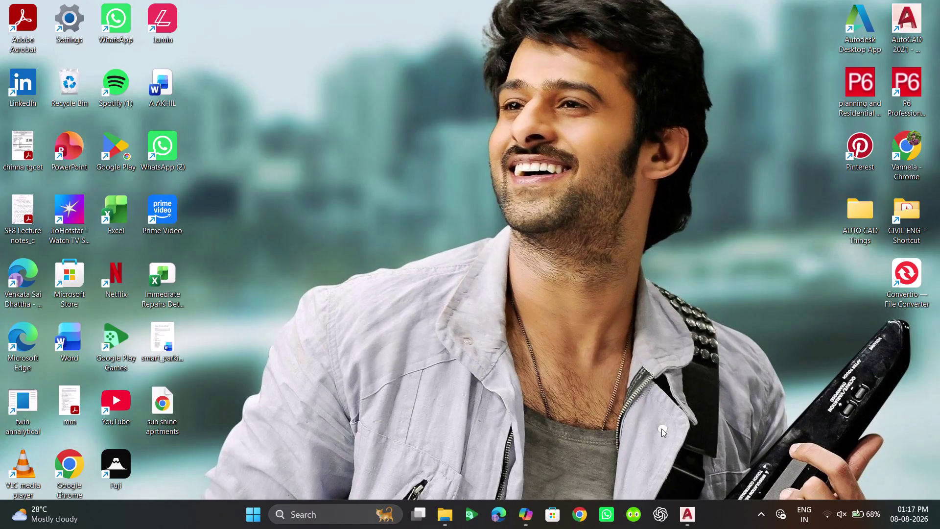
Restore and maximize the AutoCAD window, then pan out to the whole colored elevation.
click(694, 522)
click(671, 467)
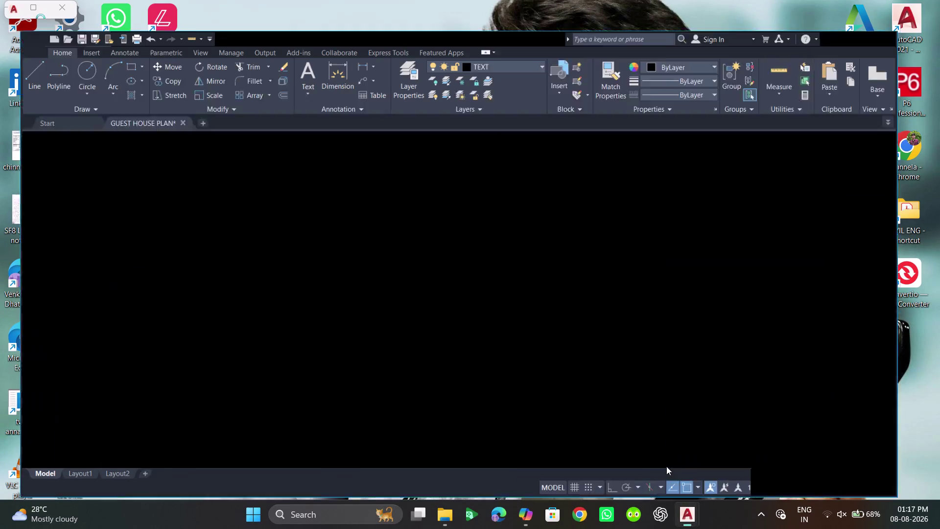
scroll(up, 3)
scroll(up, 3)
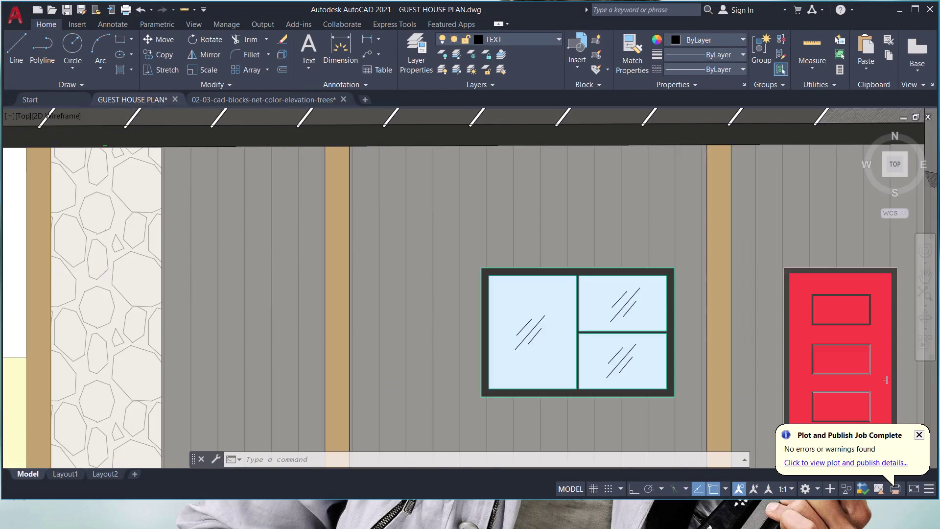
click(104, 266)
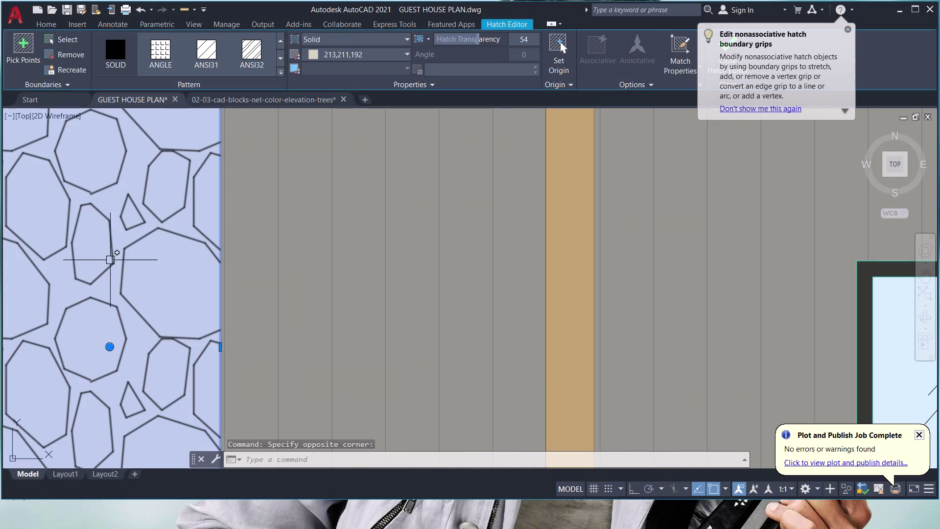
key(Escape)
scroll(down, 3)
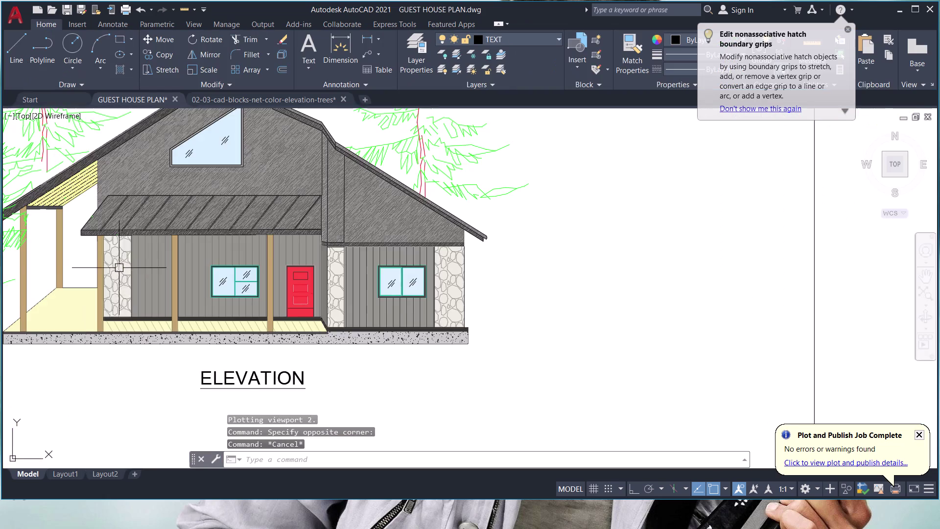
middle_drag(121, 269, 411, 351)
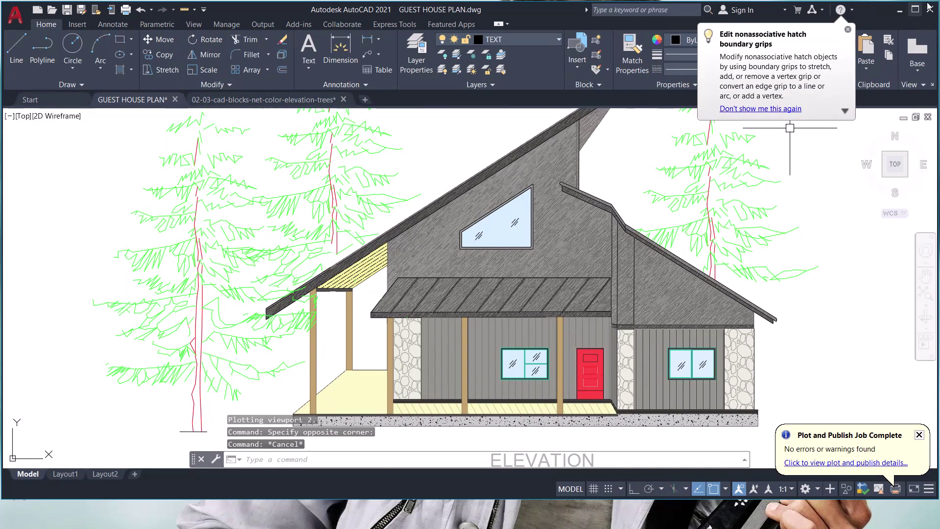
click(914, 5)
scroll(down, 3)
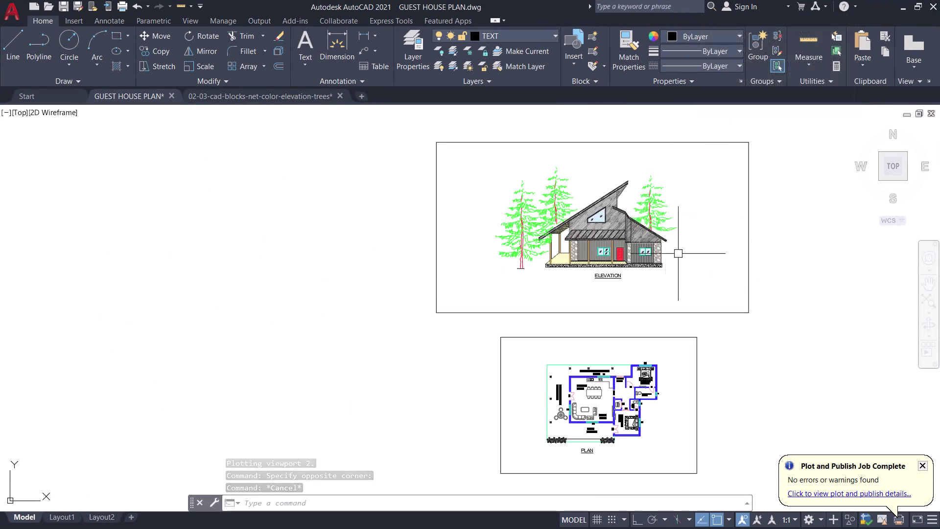
Save the GUEST HOUSE PLAN drawing with both sheets in view.
middle_drag(679, 267, 569, 258)
key(ctrl+s)
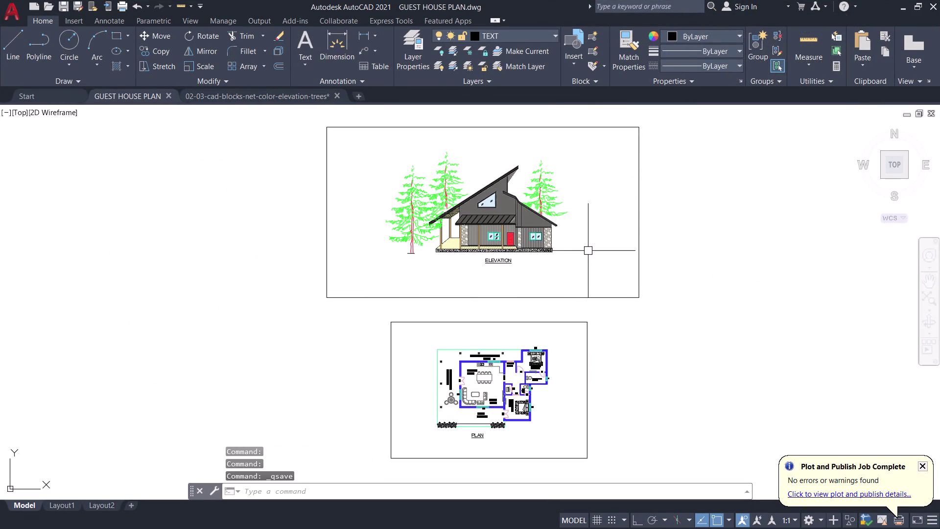
scroll(down, 3)
scroll(down, 3)
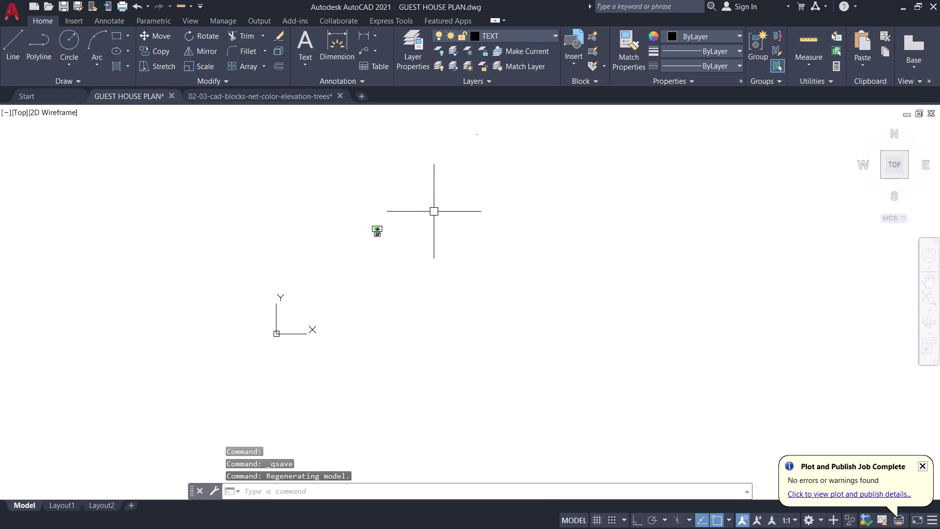
scroll(up, 3)
scroll(up, 3)
middle_drag(459, 318, 459, 317)
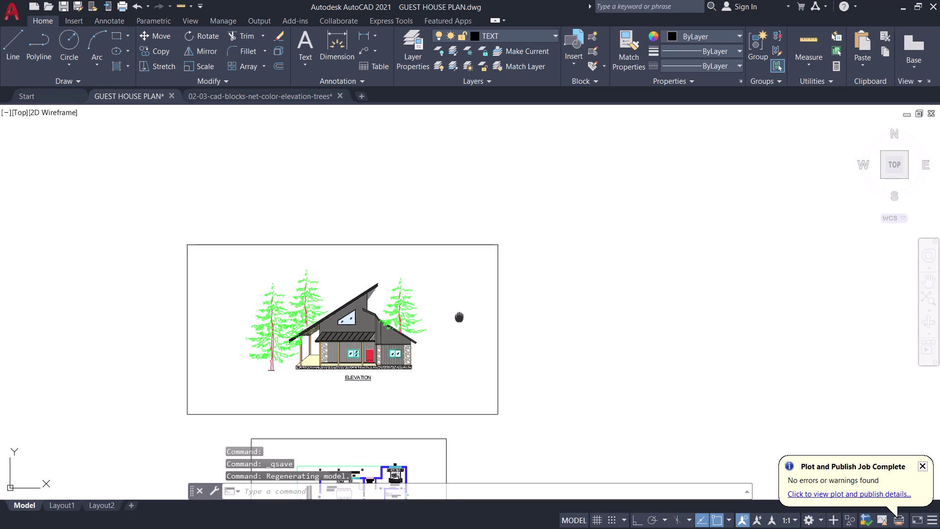
middle_drag(459, 316, 470, 265)
Try to fit the entire drawing in view with double middle-clicks.
middle_click(443, 276)
middle_click(444, 275)
middle_click(445, 275)
middle_click(445, 275)
scroll(down, 3)
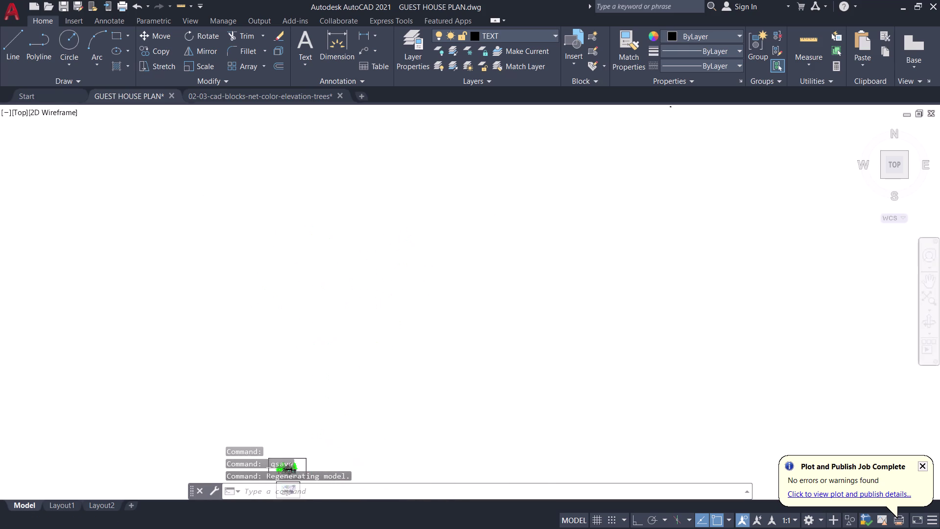
middle_click(447, 266)
middle_click(447, 265)
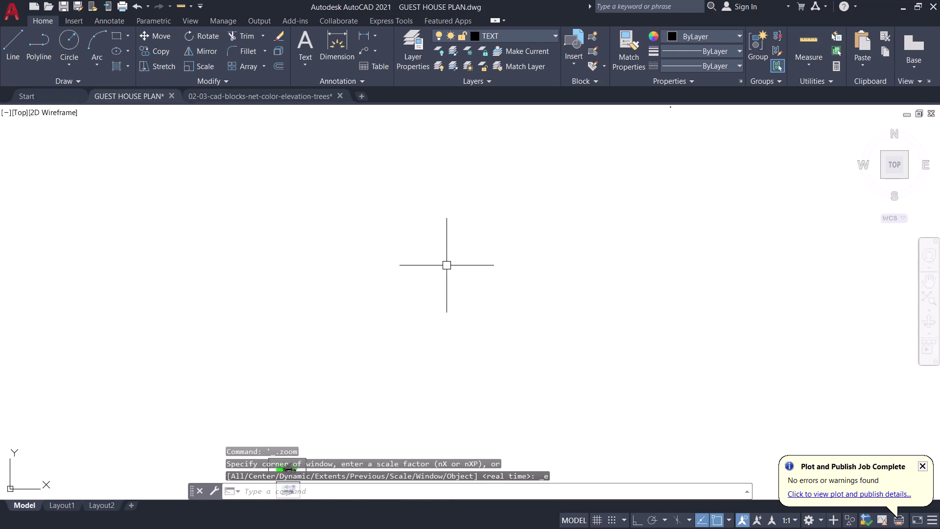
middle_click(446, 266)
middle_click(447, 265)
middle_click(446, 266)
middle_click(446, 264)
scroll(down, 3)
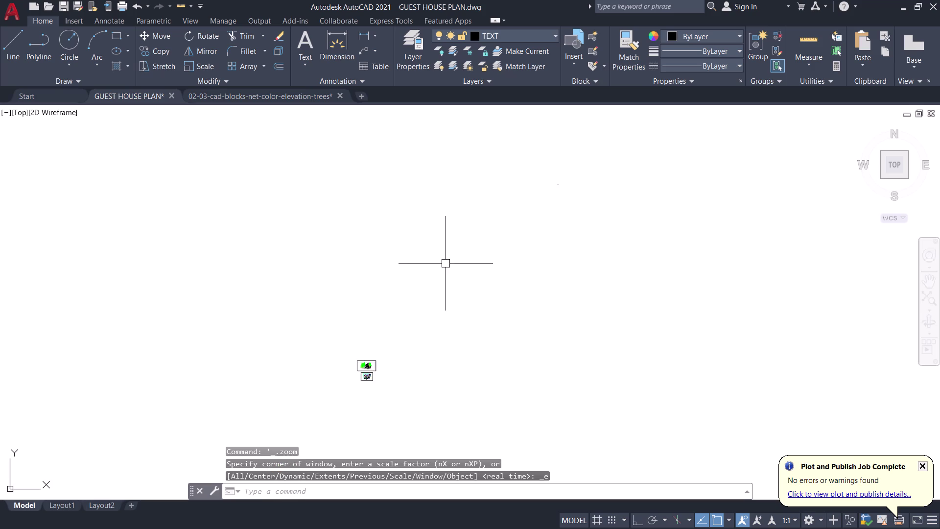
scroll(down, 3)
middle_click(425, 289)
middle_click(425, 288)
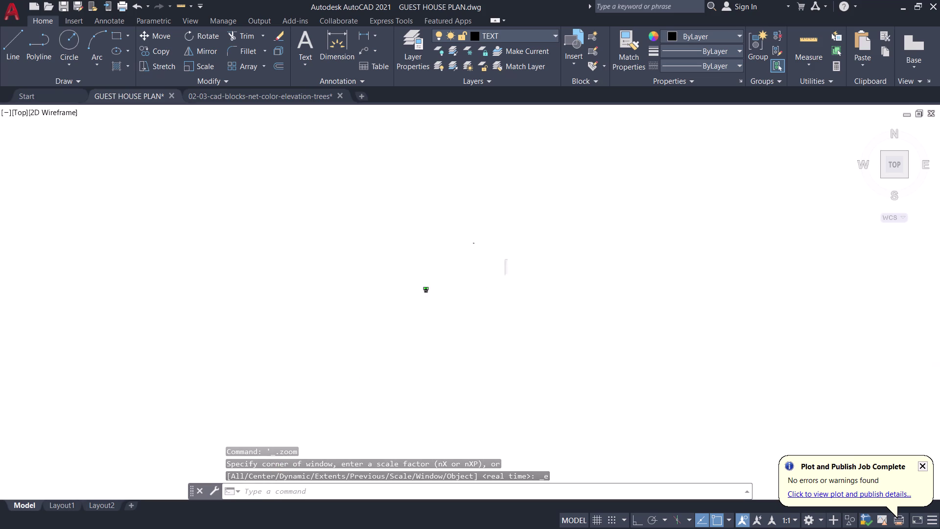
middle_drag(426, 289, 527, 192)
middle_drag(521, 263, 534, 240)
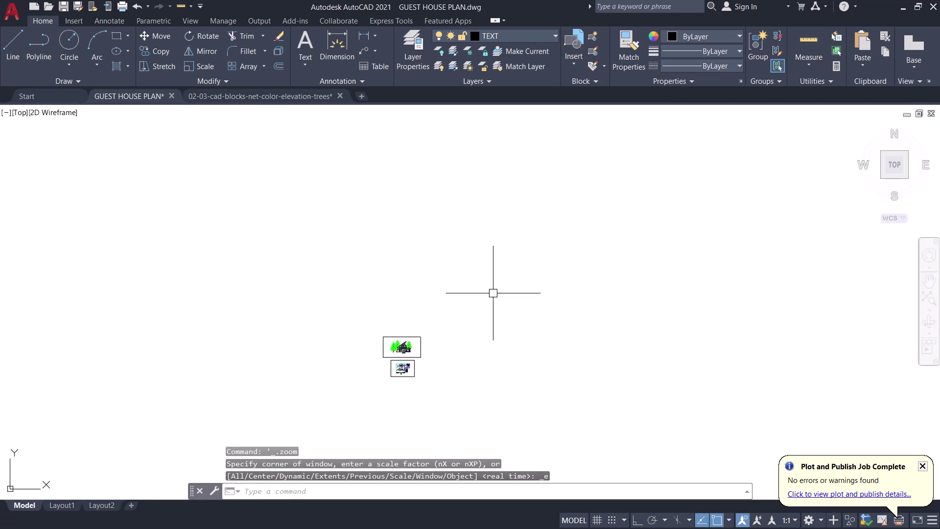
scroll(up, 3)
middle_click(415, 332)
middle_click(415, 332)
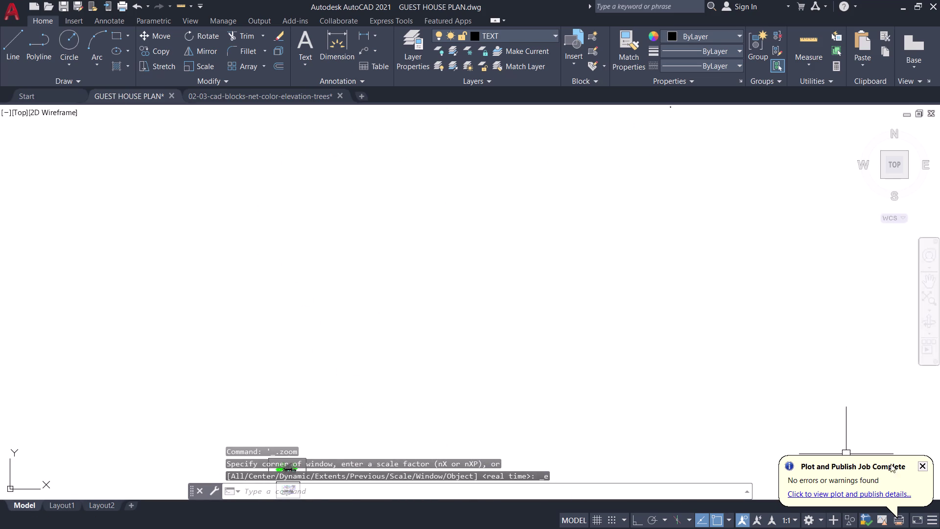
Zoom extents from the navigation bar and pan the sheets back into view.
click(924, 459)
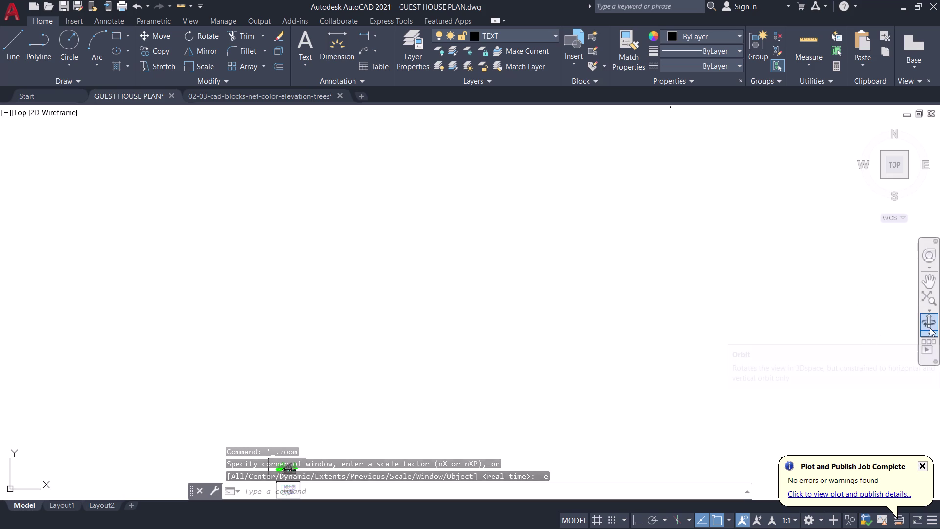
click(930, 302)
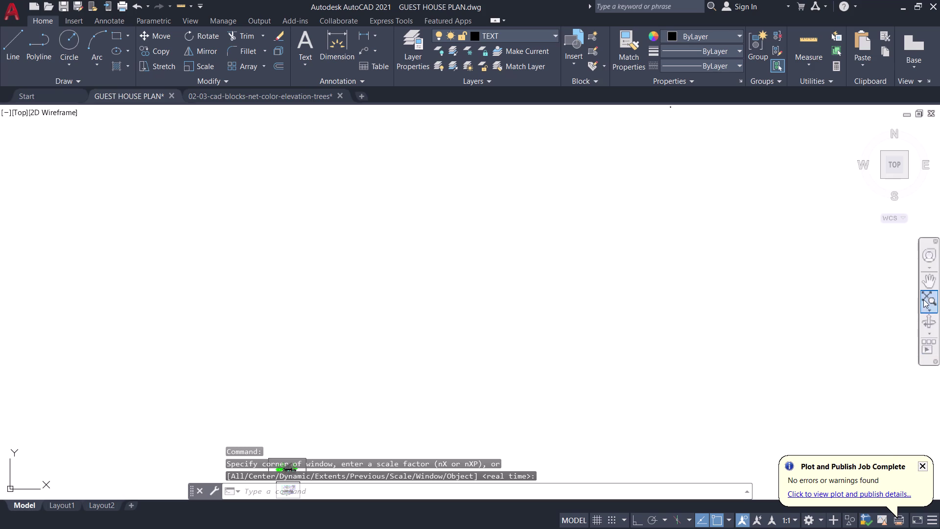
click(923, 463)
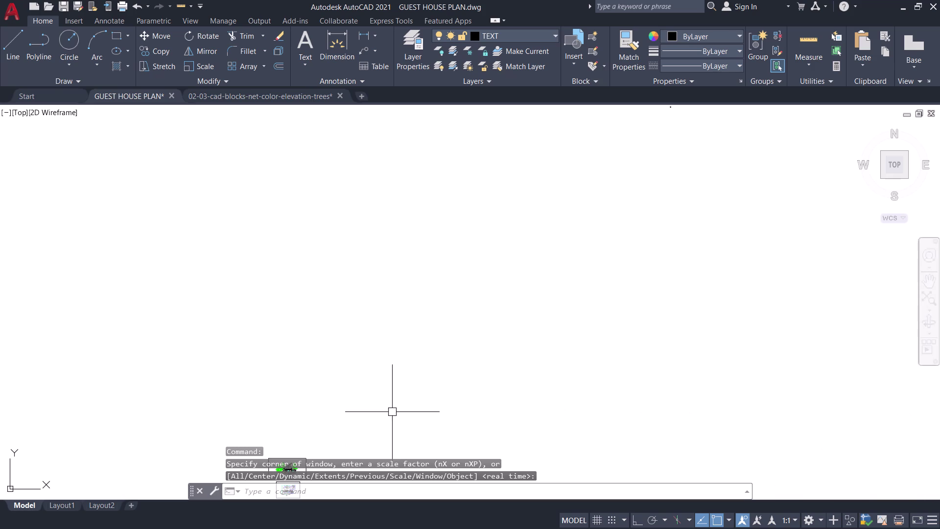
middle_drag(392, 412, 498, 269)
scroll(up, 3)
middle_drag(608, 226, 479, 322)
click(933, 302)
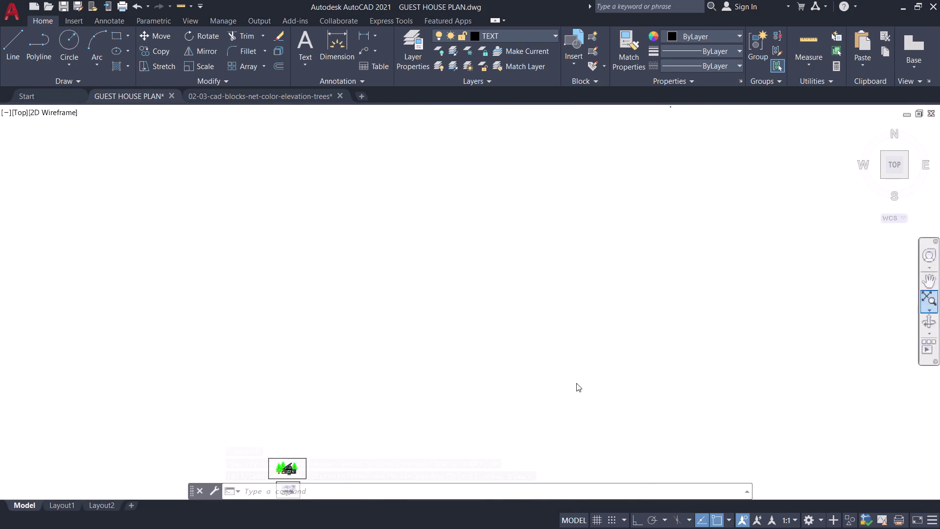
Pan back to the colored elevation with trees and save again.
middle_drag(427, 423, 603, 214)
scroll(up, 3)
middle_drag(483, 248, 457, 403)
scroll(up, 3)
middle_drag(435, 247, 441, 315)
scroll(down, 3)
middle_drag(433, 299, 420, 351)
scroll(up, 3)
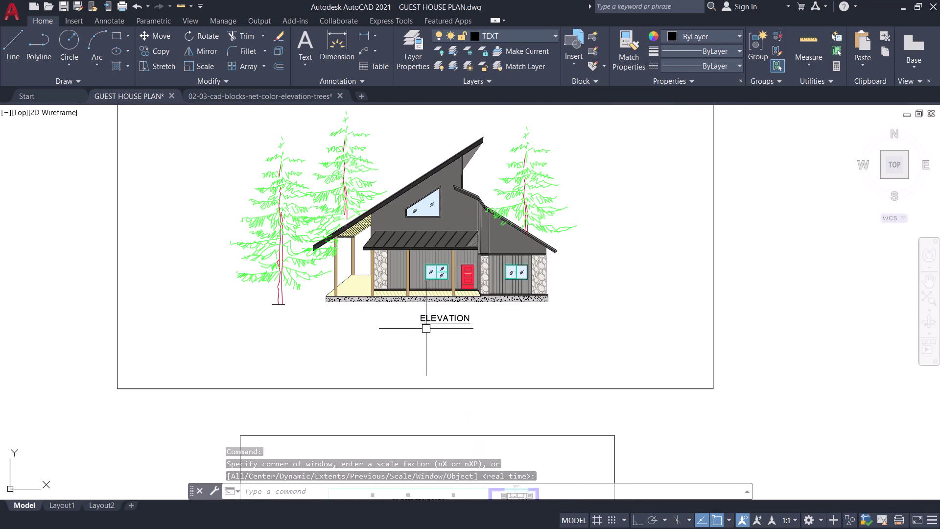
key(ctrl+s)
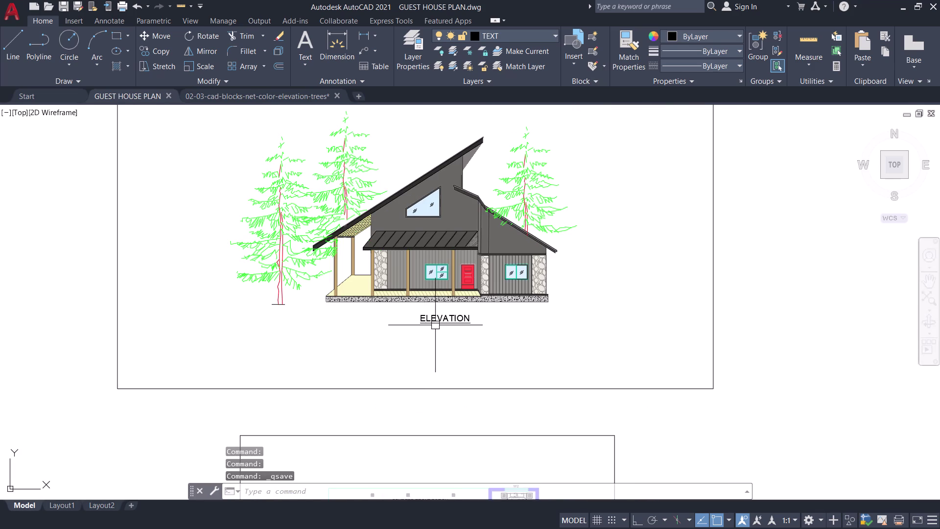
key(ctrl+s)
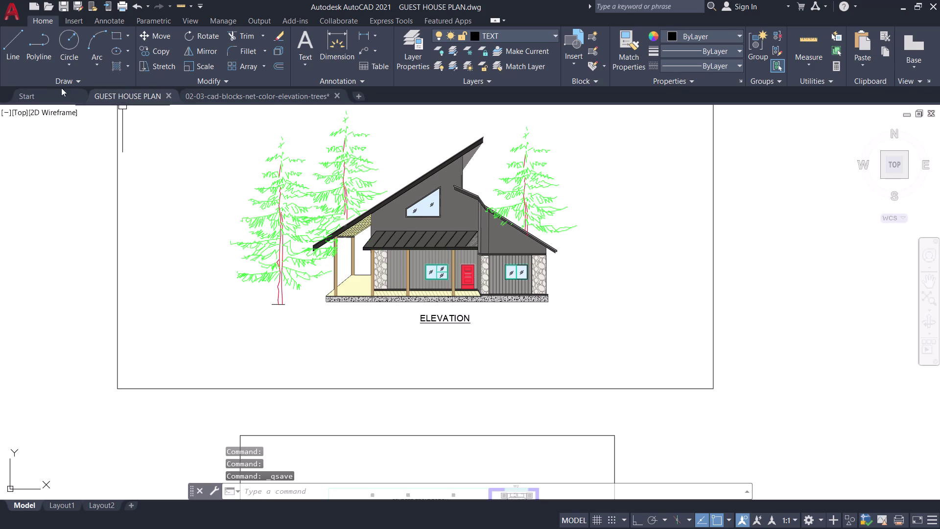
click(337, 95)
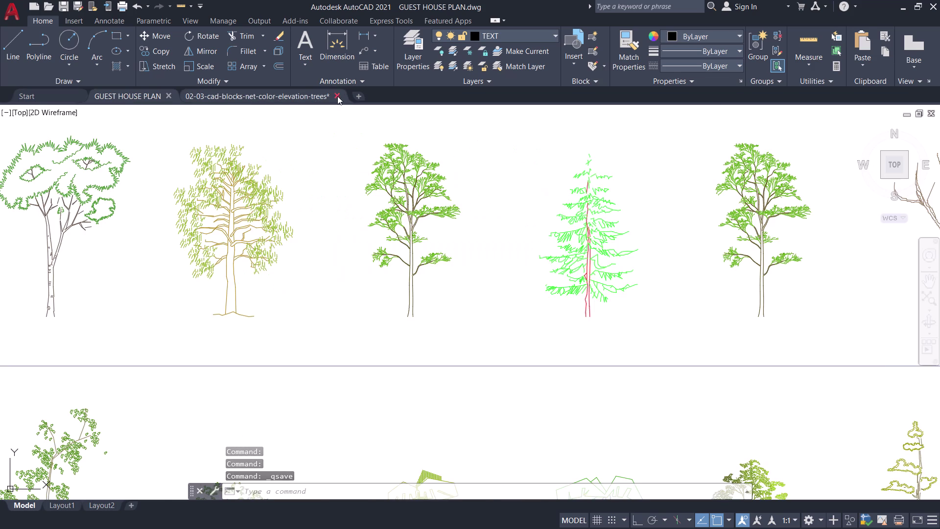
click(504, 301)
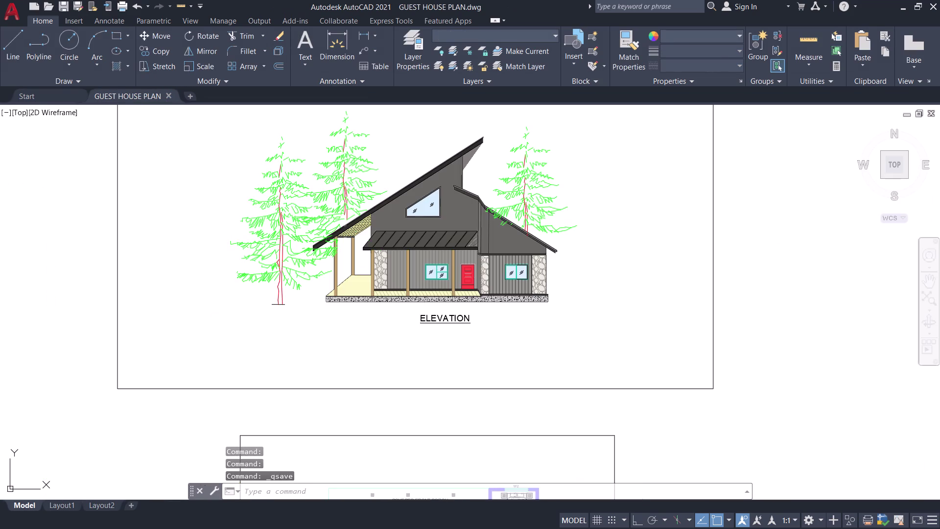
click(59, 99)
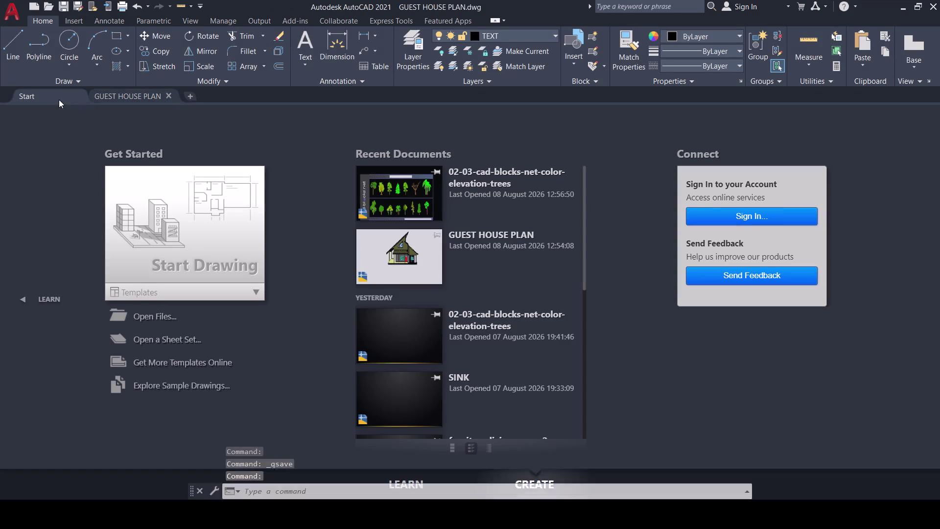
scroll(down, 3)
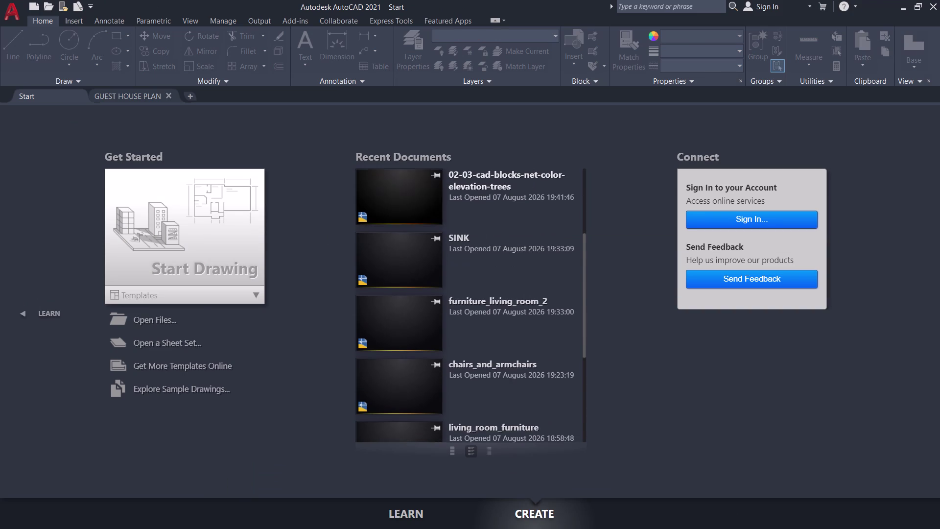
scroll(down, 3)
click(207, 297)
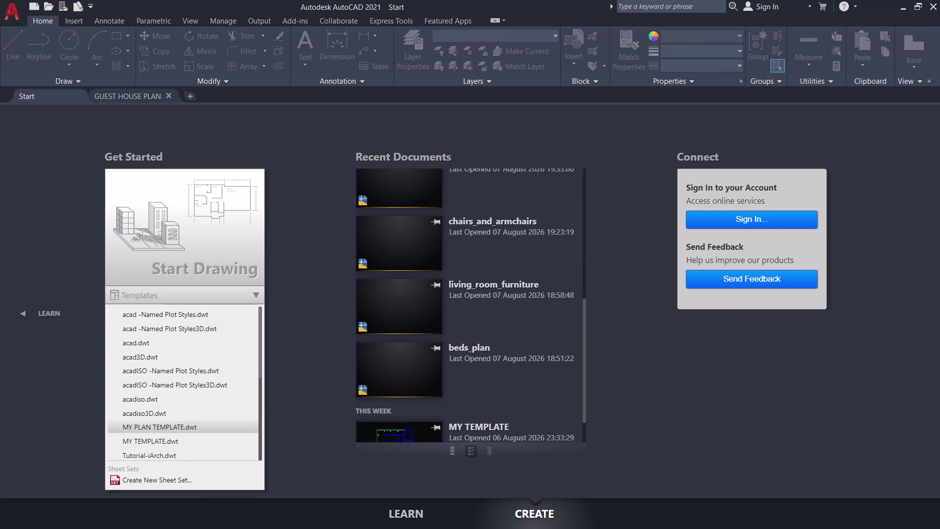
click(303, 375)
scroll(down, 3)
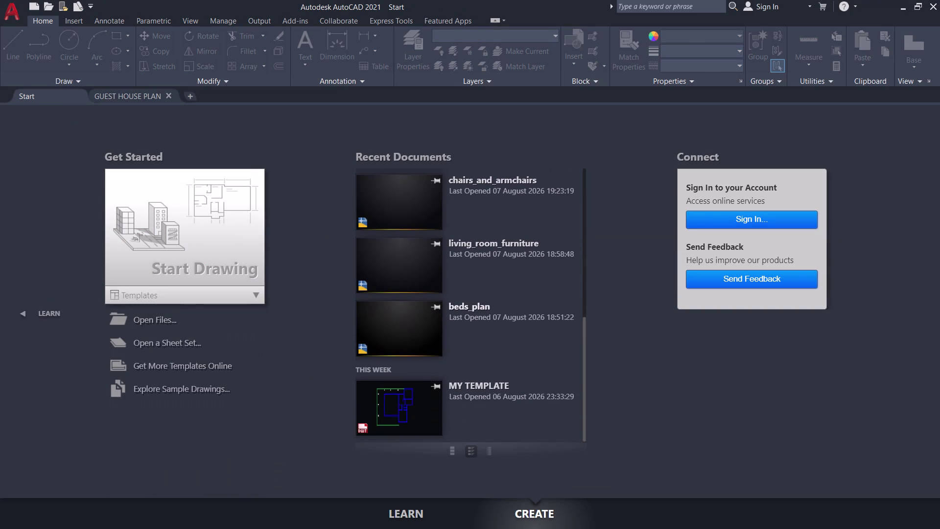
scroll(down, 3)
scroll(up, 3)
scroll(down, 3)
scroll(up, 3)
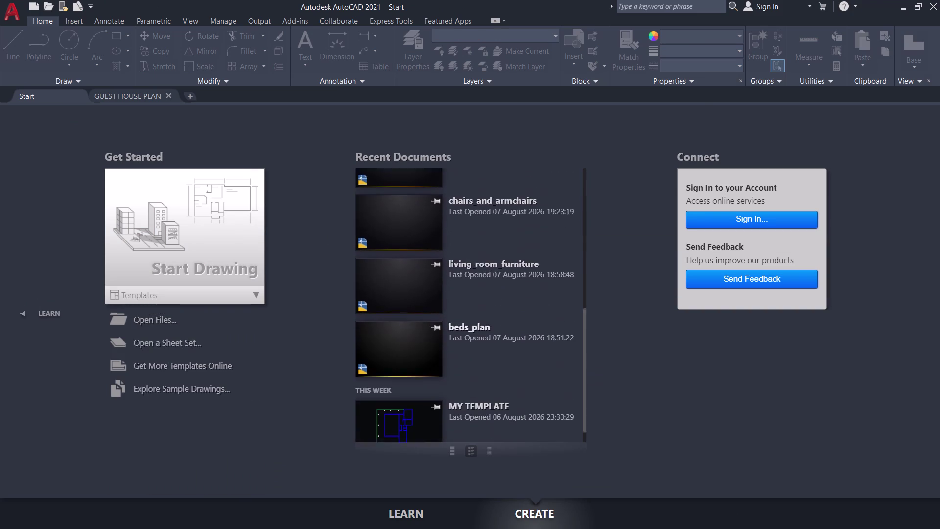
scroll(up, 3)
click(451, 511)
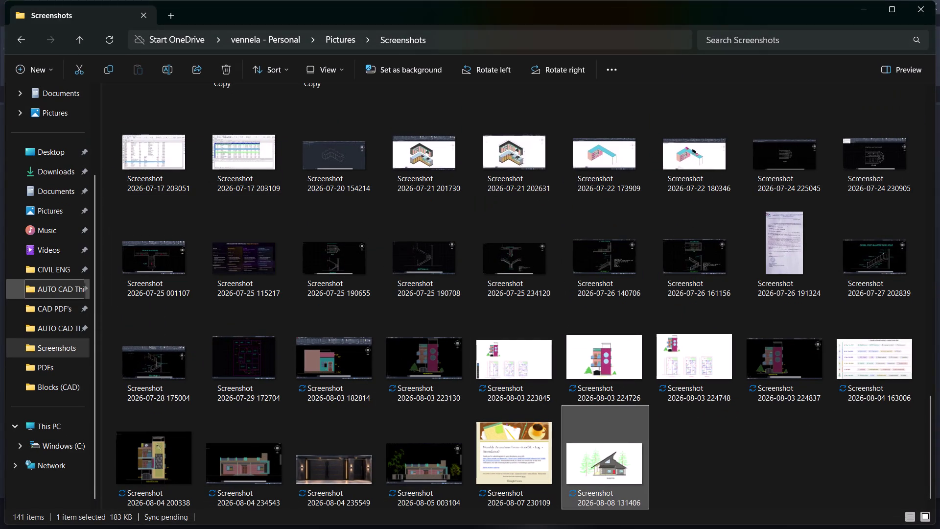
Browse CIVIL ENG > AUTO CAD Things > CAD. DWG Files and open PLANS 1.
click(52, 272)
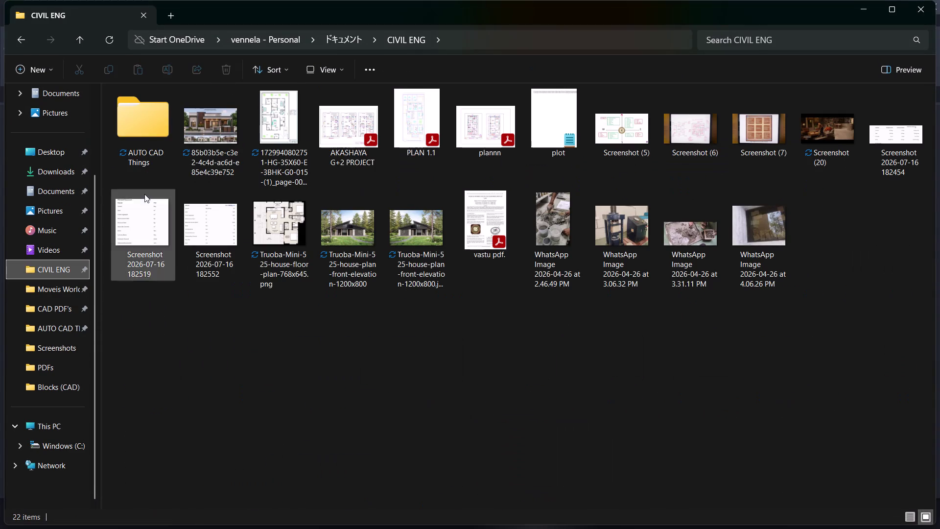
double_click(54, 322)
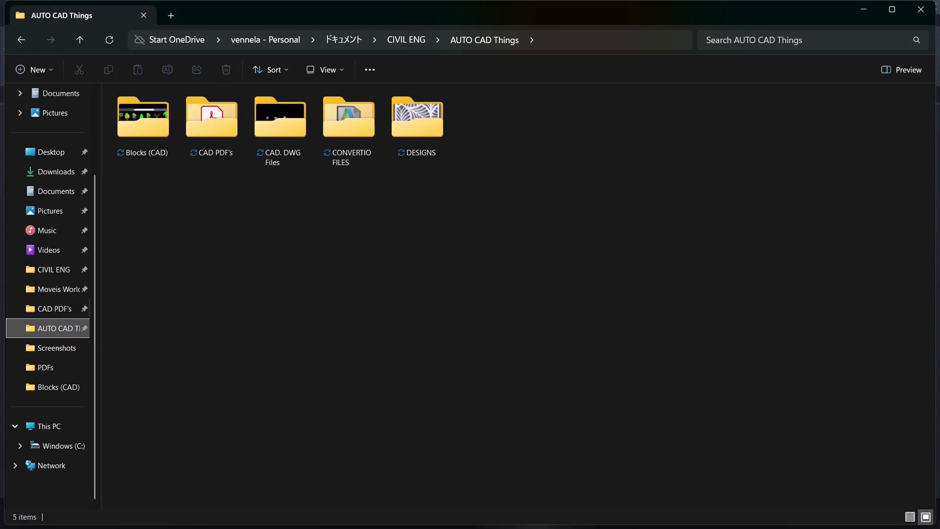
double_click(292, 126)
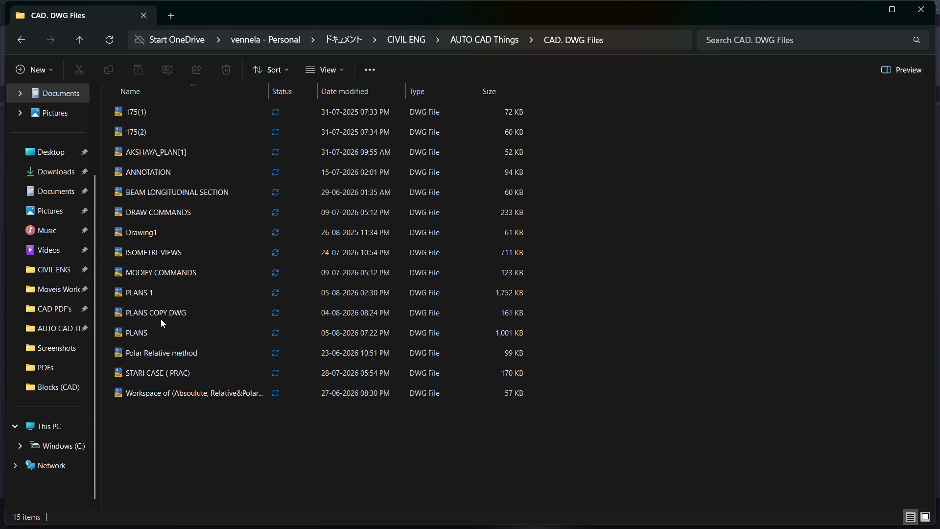
double_click(152, 298)
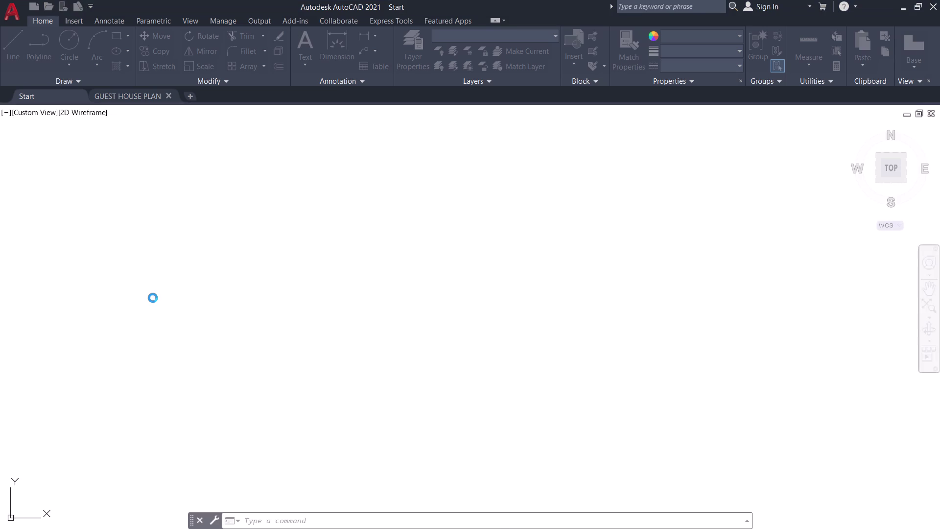
Dismiss the drawing-area shortcut menu and cancel the accidental selection window.
right_click(334, 293)
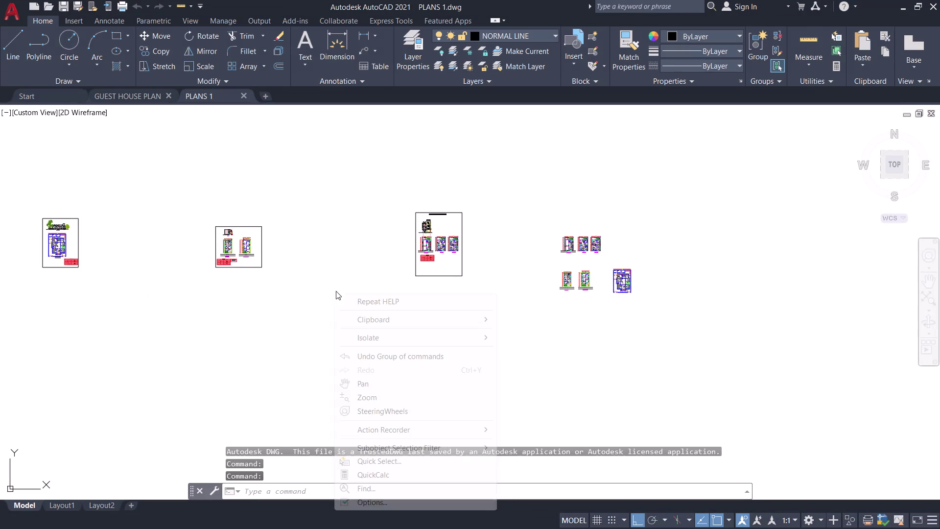
click(329, 261)
key(Escape)
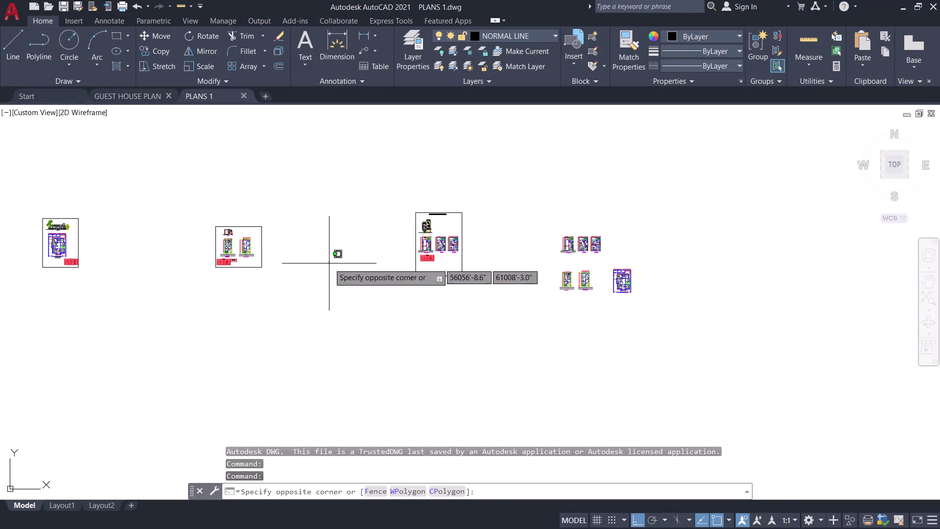
Set the model-space uniform background to Black via OP, then switch to GUEST HOUSE PLAN.
key(o)
key(p)
key(space)
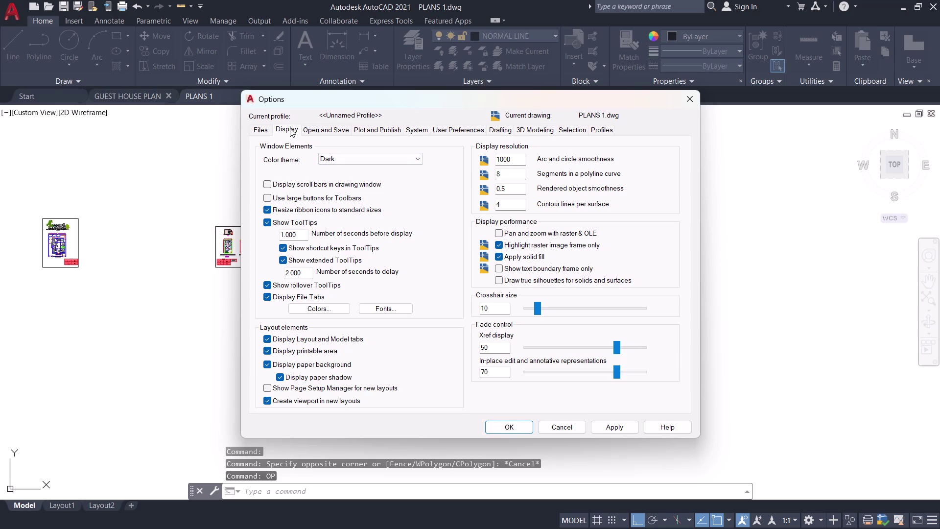
click(341, 311)
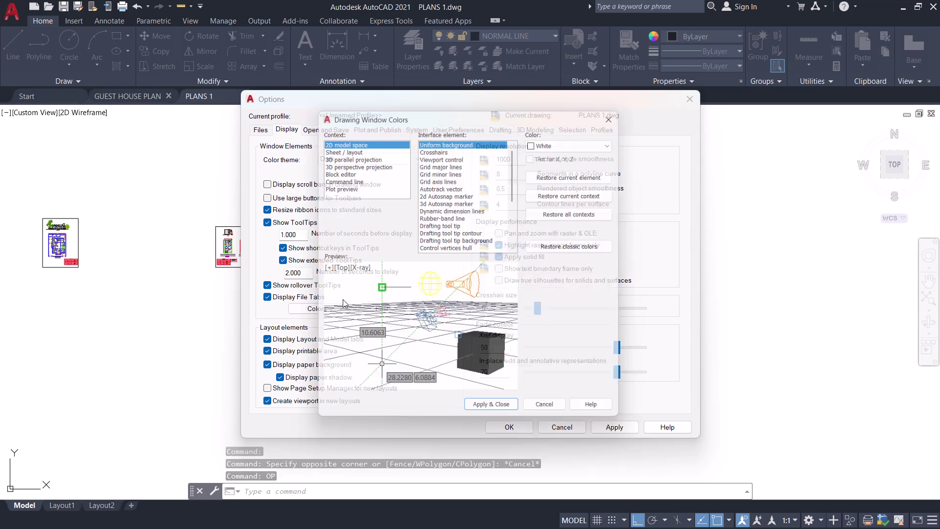
click(560, 142)
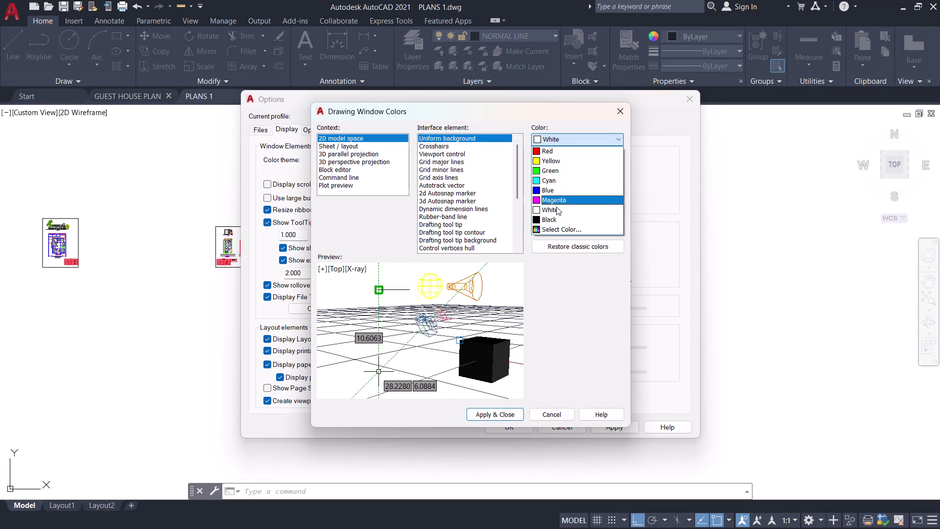
click(557, 216)
click(486, 416)
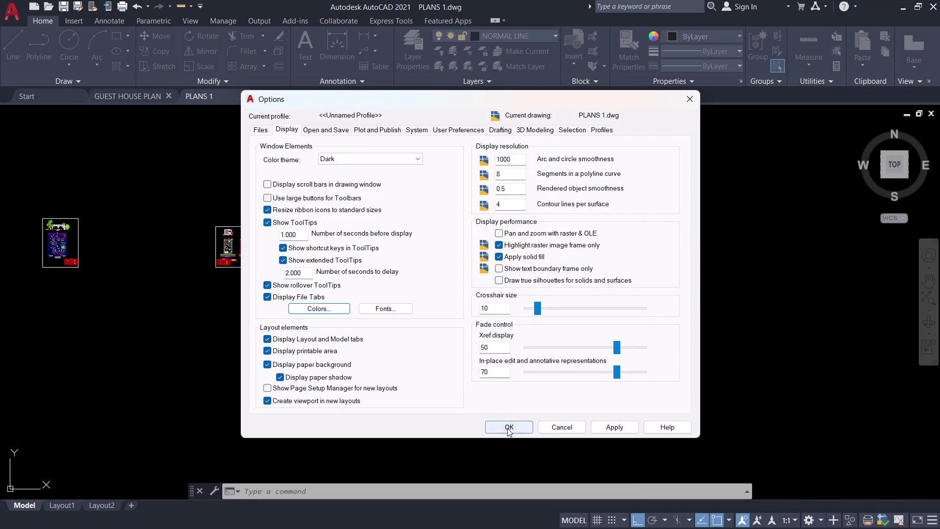
click(507, 428)
click(124, 99)
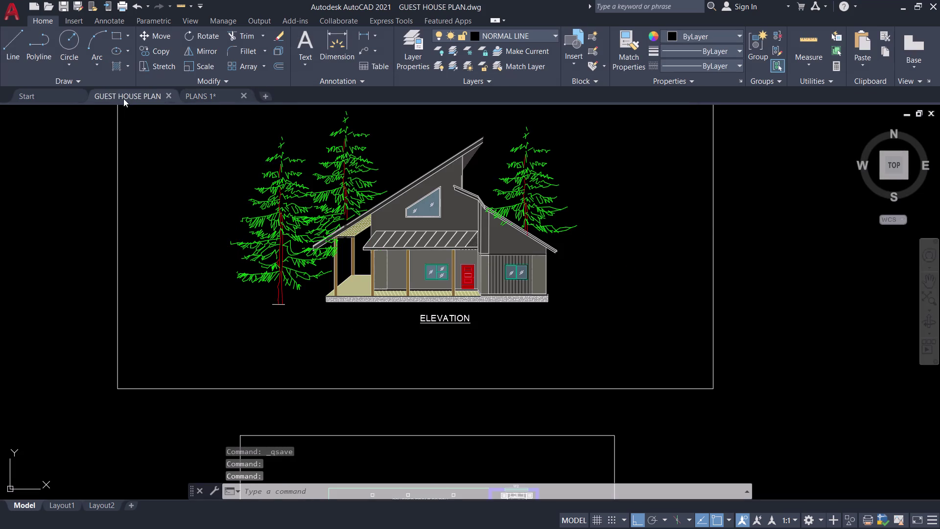
Pan across the GUEST HOUSE PLAN elevation and floor plan rooms.
scroll(up, 3)
scroll(down, 3)
middle_drag(304, 340, 300, 326)
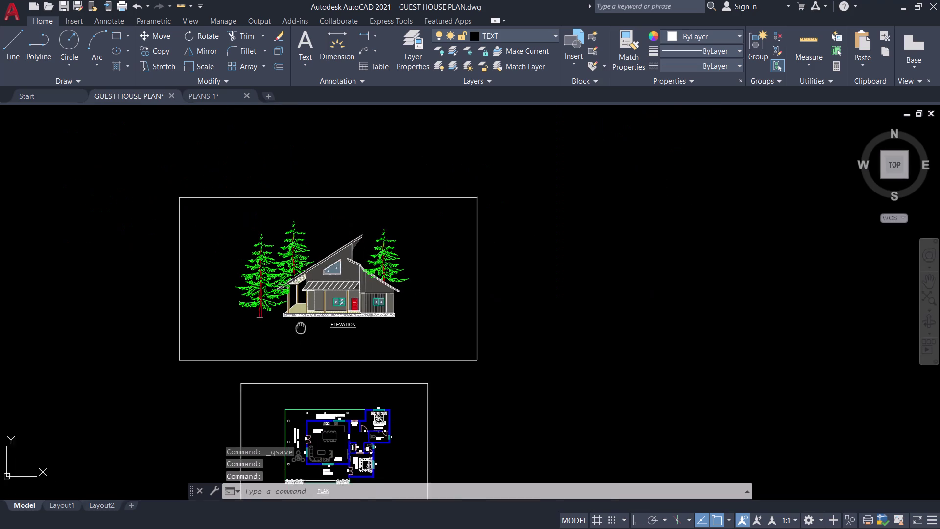
middle_drag(300, 326, 301, 224)
scroll(up, 3)
middle_drag(304, 239, 287, 355)
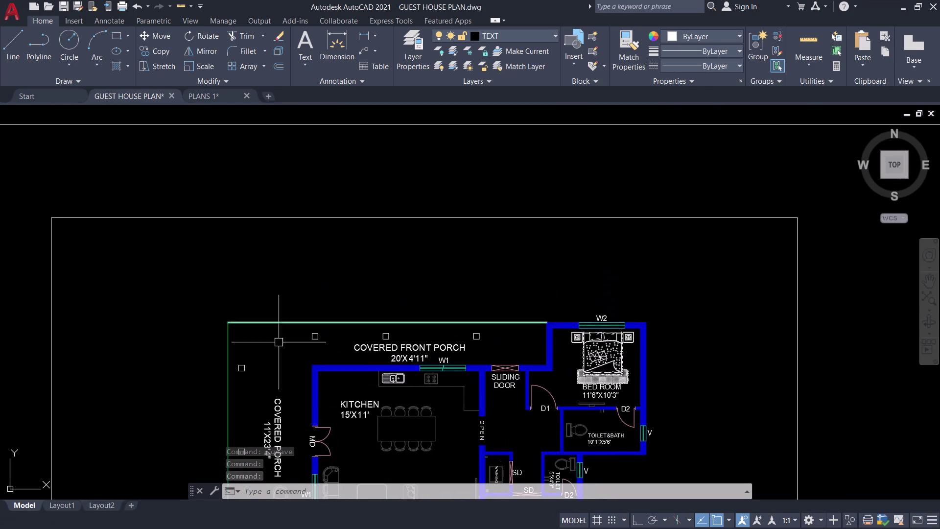
middle_drag(266, 405, 326, 239)
scroll(up, 3)
scroll(down, 3)
Zoom into the PLANS 1 sheet, centering the elevation above the plan.
click(217, 90)
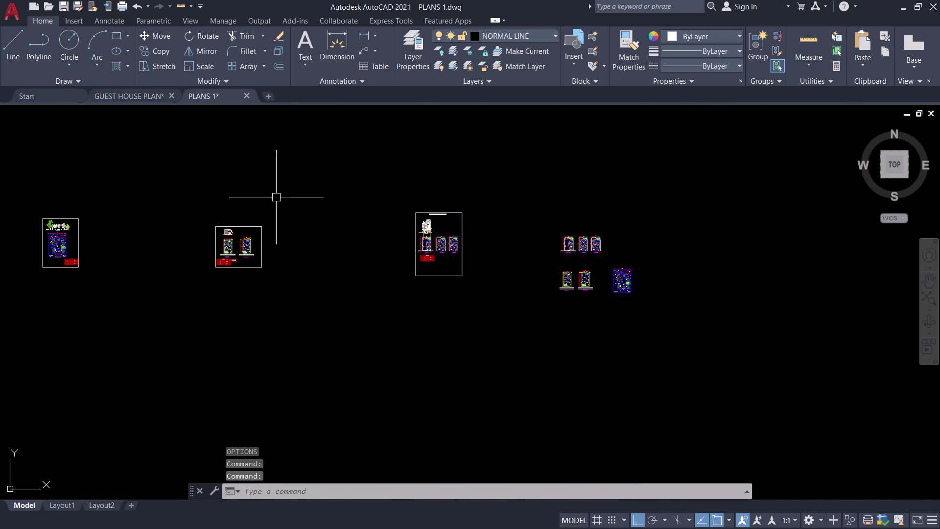
middle_drag(311, 277, 568, 295)
scroll(up, 3)
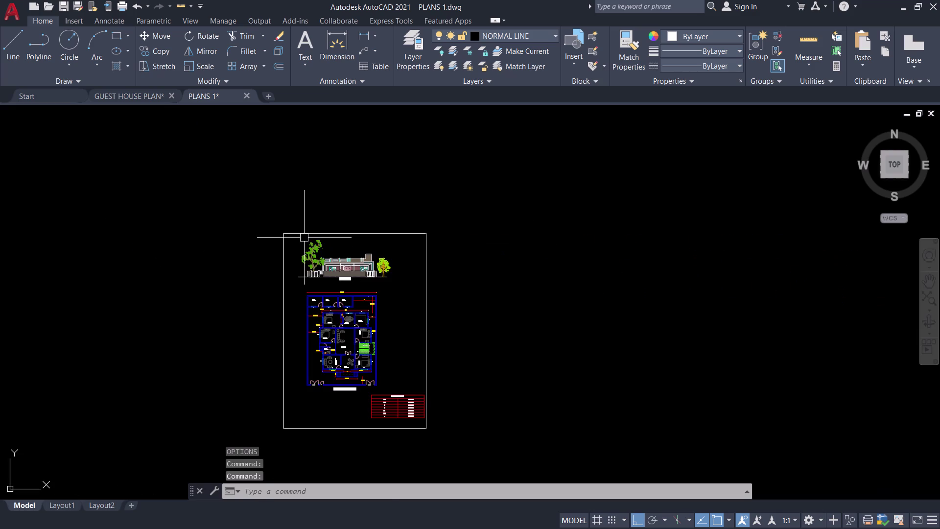
scroll(up, 3)
scroll(up, 3)
middle_drag(409, 265, 413, 159)
middle_drag(418, 150, 427, 130)
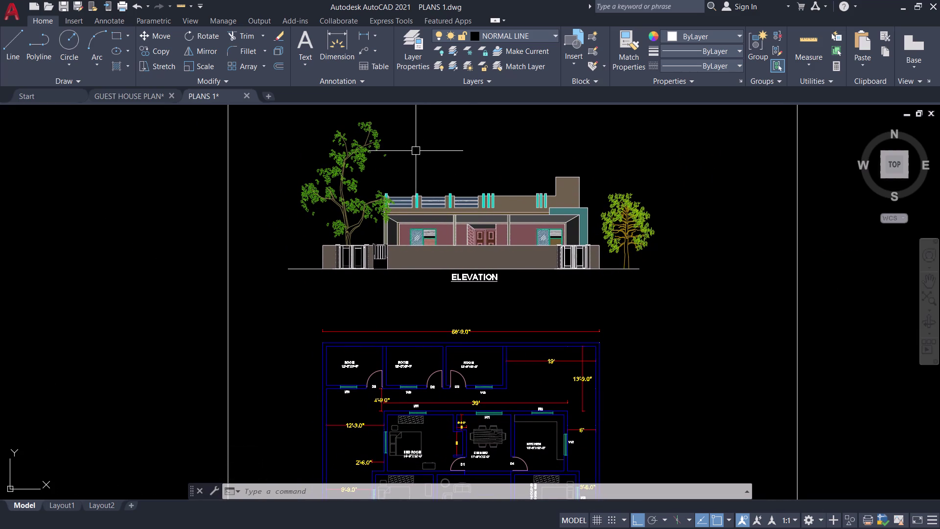
middle_drag(415, 155, 389, 233)
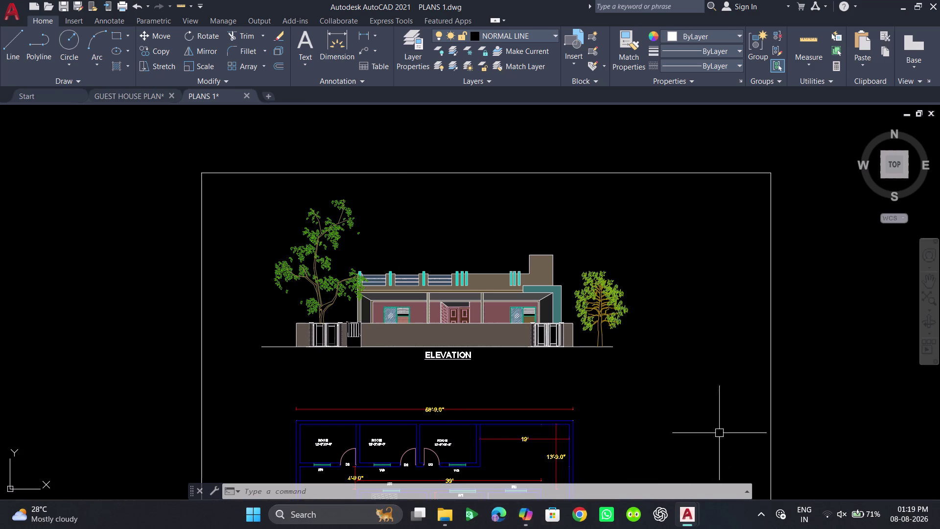
Minimize File Explorer to the desktop and open the Fuji shortcut.
click(906, 0)
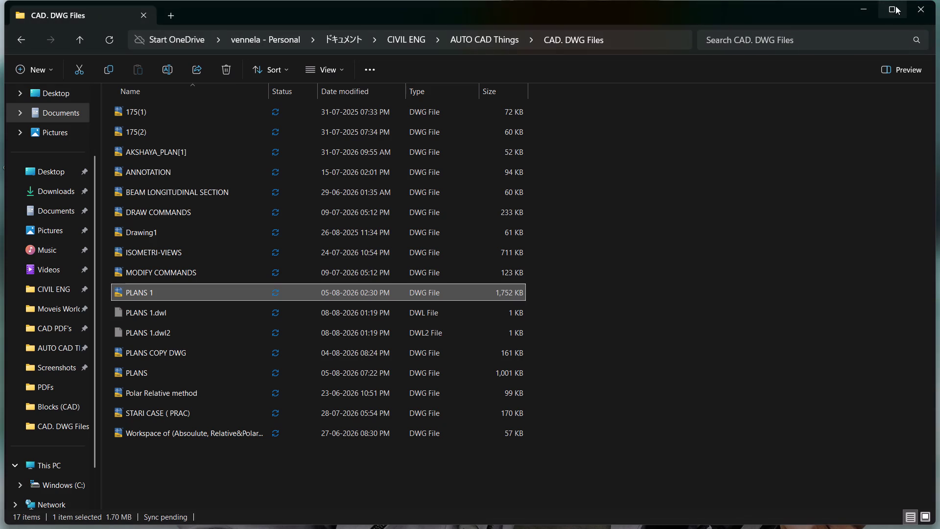
click(869, 6)
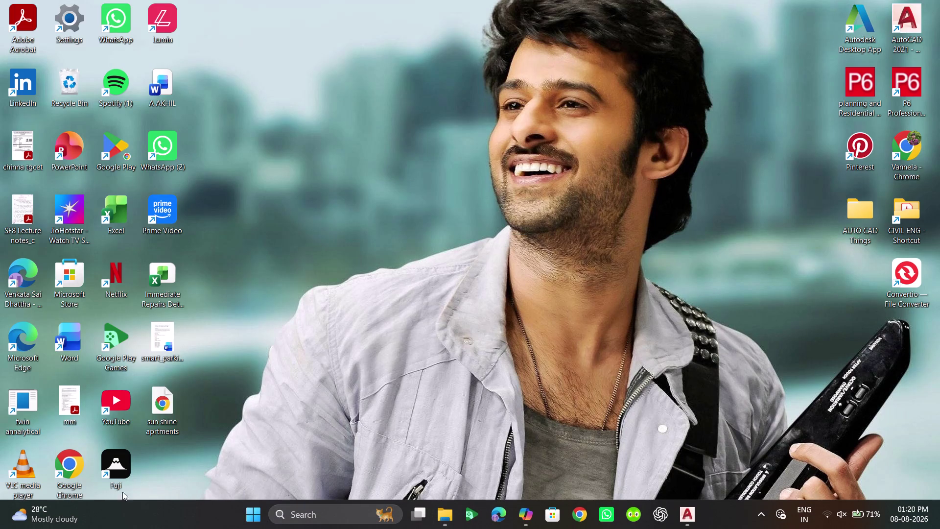
double_click(116, 472)
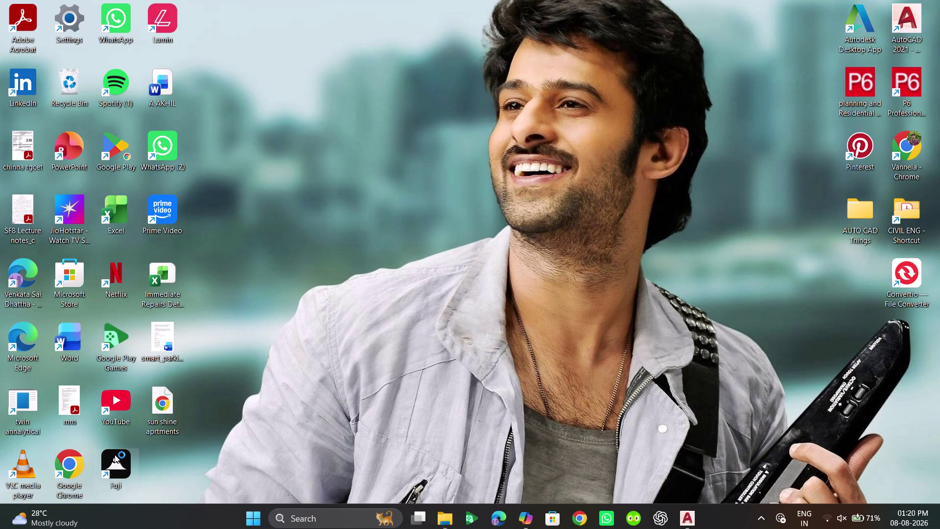